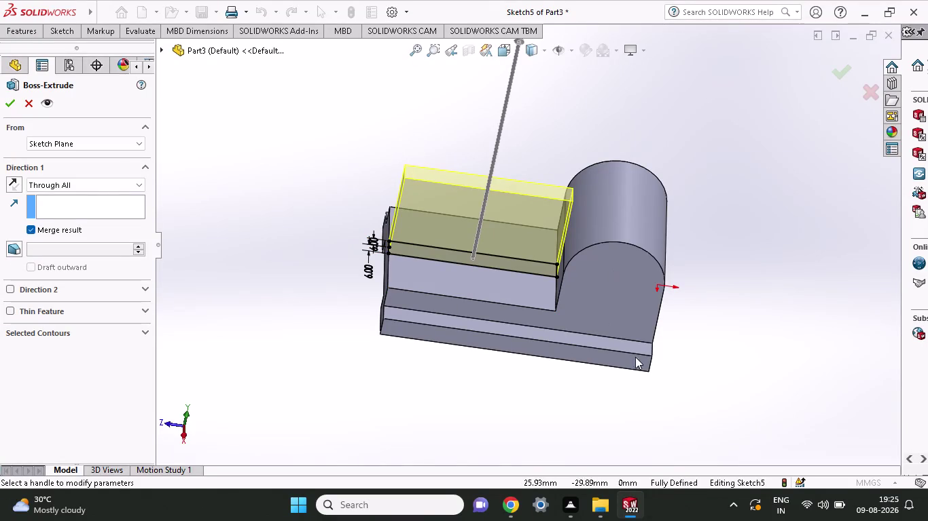
Inspect the Boss-Extrude preview of Sketch5, then cancel the through-all extrusion.
middle_drag(695, 349, 700, 224)
scroll(up, 3)
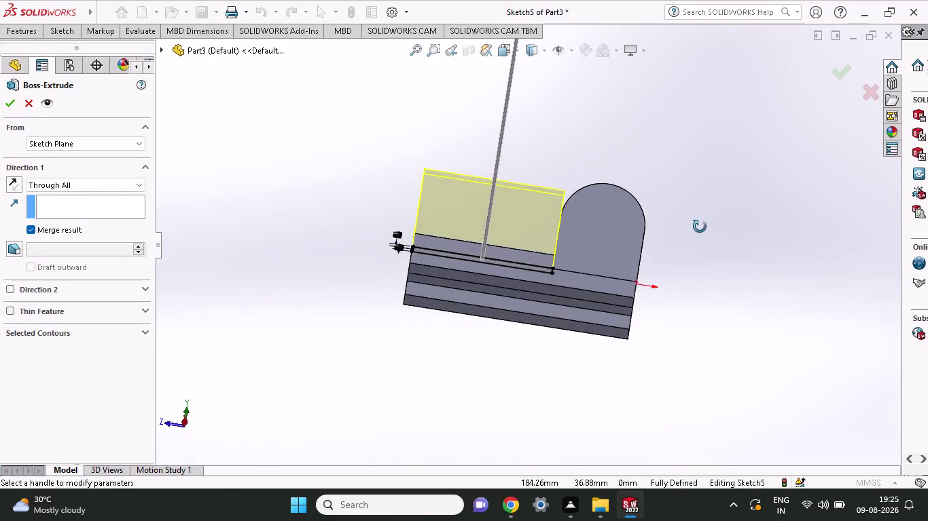
middle_drag(700, 224, 698, 269)
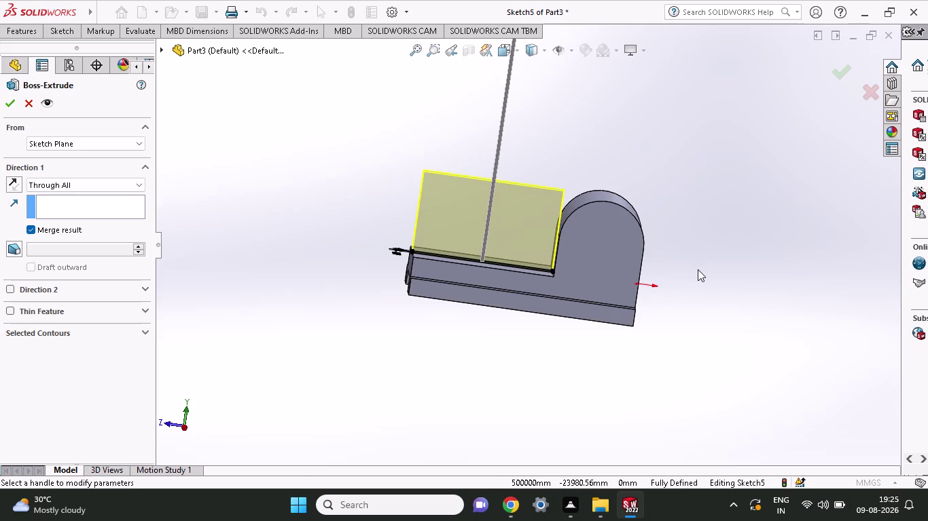
key(ctrl+z)
click(543, 404)
key(Escape)
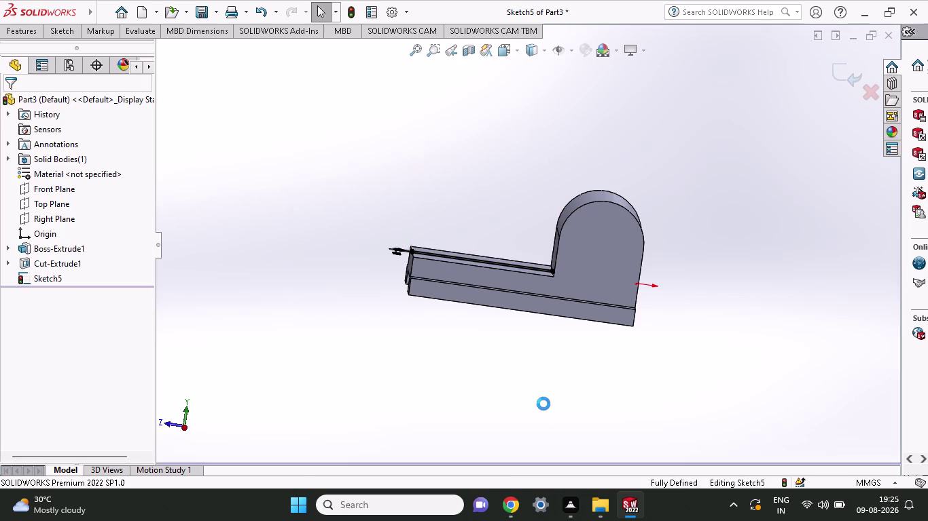
Pan, zoom and orbit the part to inspect Sketch5.
key(ctrl+z)
middle_drag(542, 354, 542, 405)
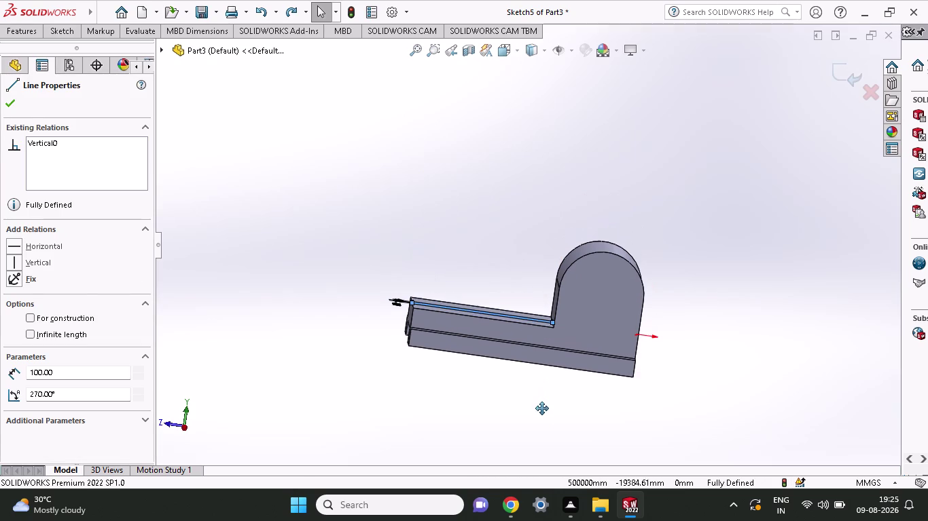
middle_drag(542, 405, 542, 412)
key(ctrl+z)
middle_drag(588, 157, 581, 245)
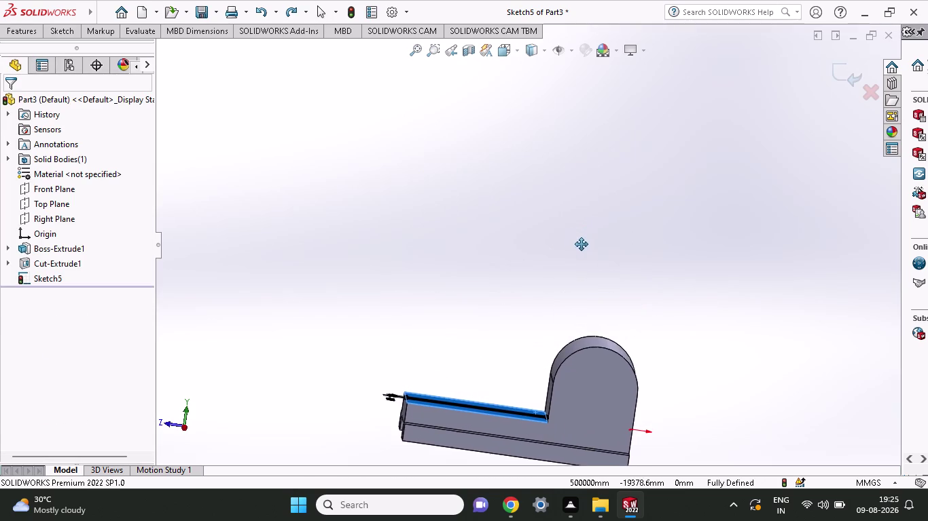
middle_drag(581, 244, 553, 110)
scroll(up, 3)
middle_drag(599, 190, 597, 201)
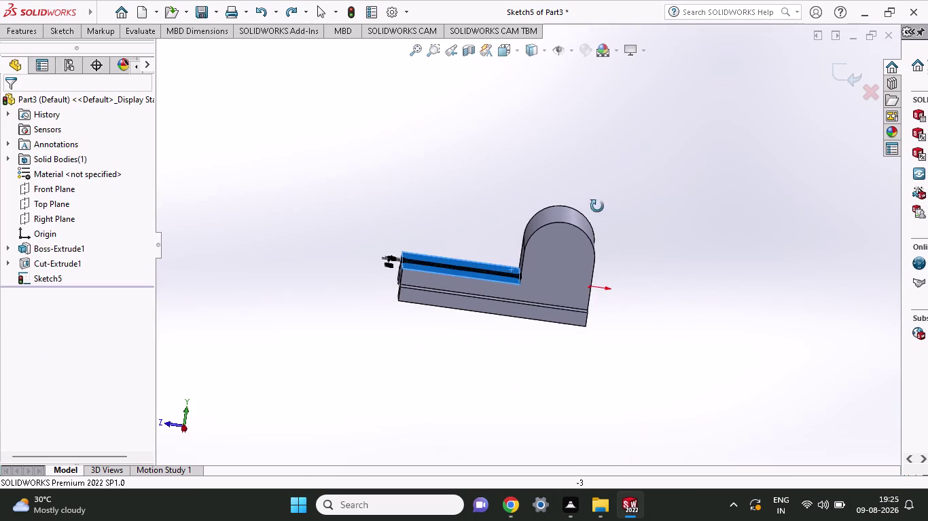
middle_drag(598, 202, 595, 216)
key(ctrl+z)
key(ctrl+z)
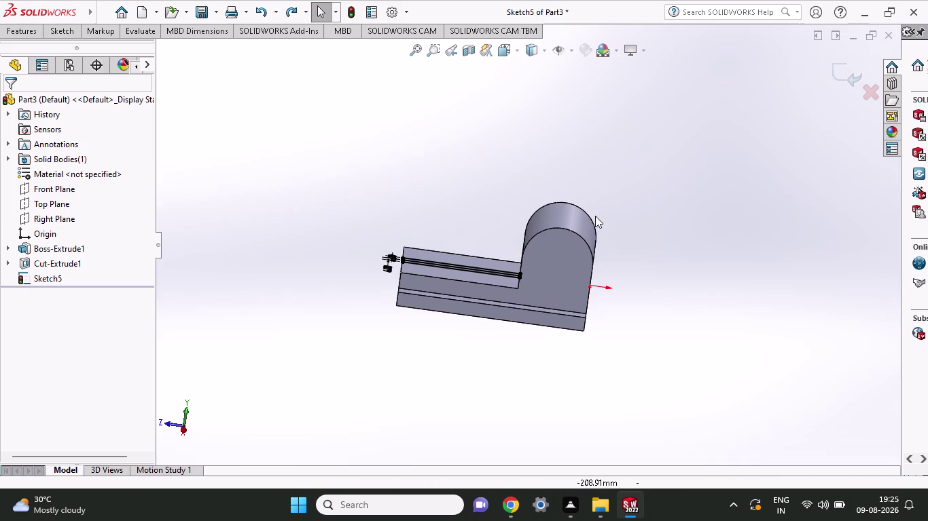
View Sketch5 normal to its plane, then delete Sketch5 from the FeatureManager tree.
key(ctrl+z)
key(ctrl+z)
key(ctrl+z)
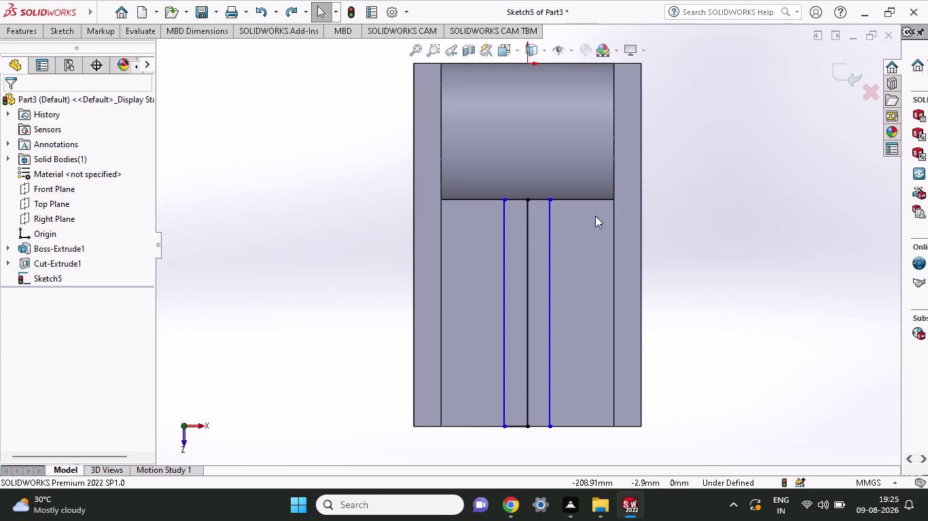
key(ctrl+z)
key(ctrl+z)
key(ctrl+z)
key(ctrl+z)
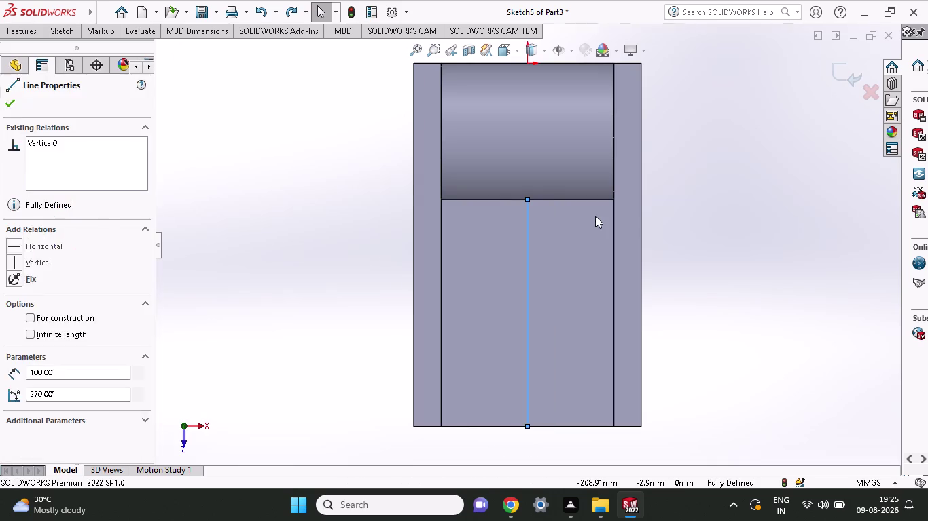
middle_drag(813, 358, 634, 307)
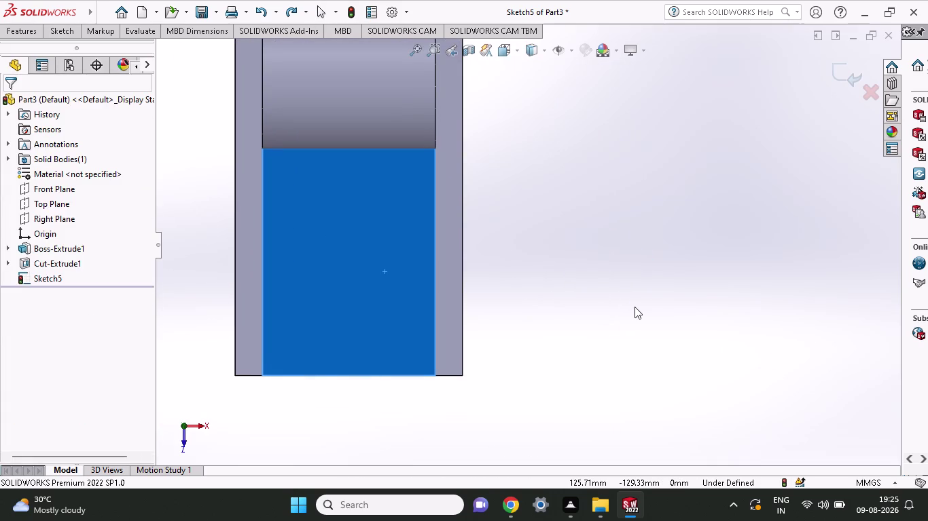
key(ctrl+z)
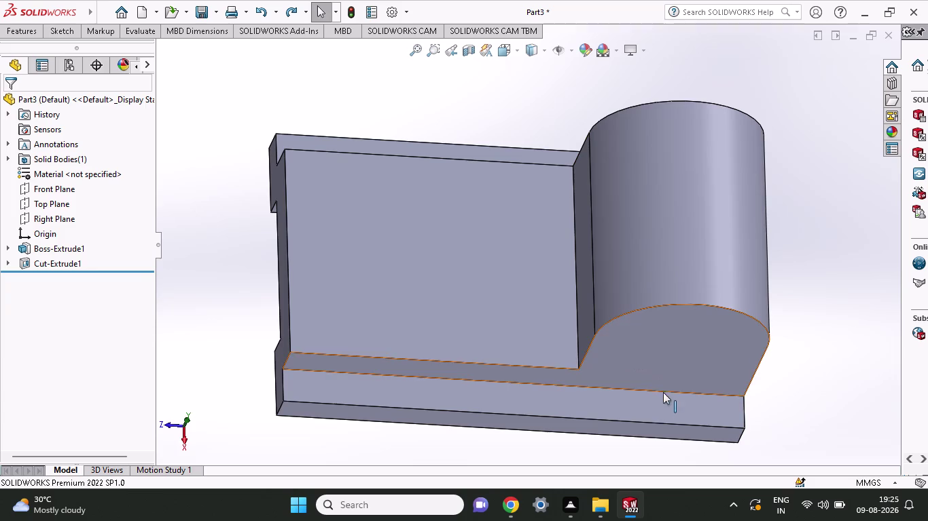
Start a new sketch on the Right Plane, viewed Normal To.
middle_drag(650, 387, 659, 294)
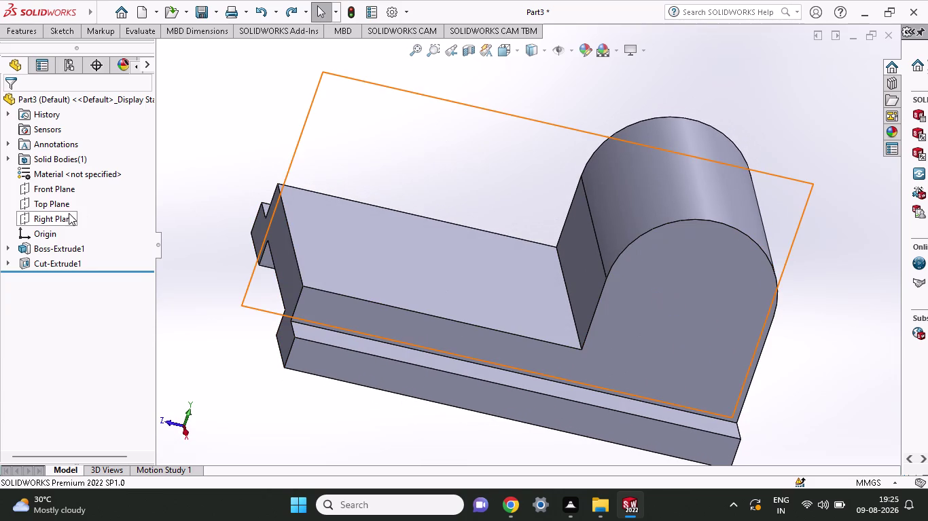
click(64, 218)
click(76, 202)
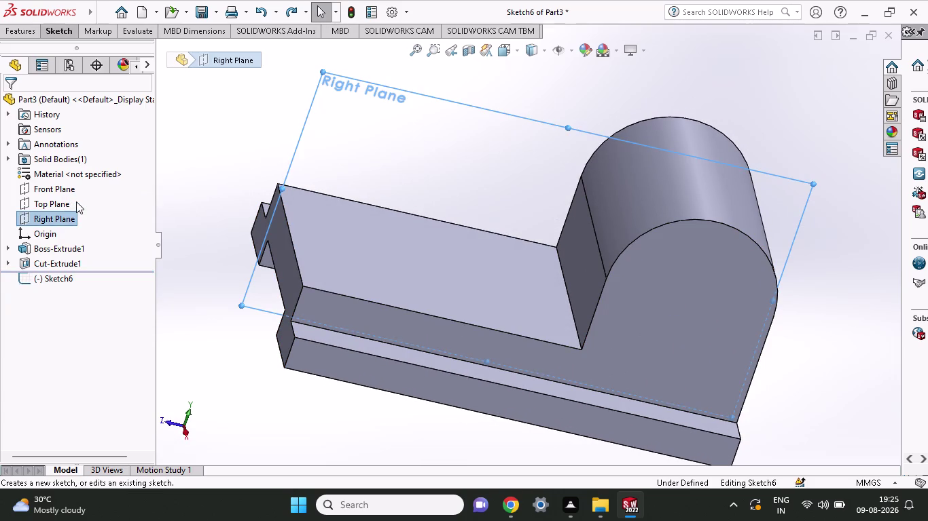
click(67, 30)
click(83, 49)
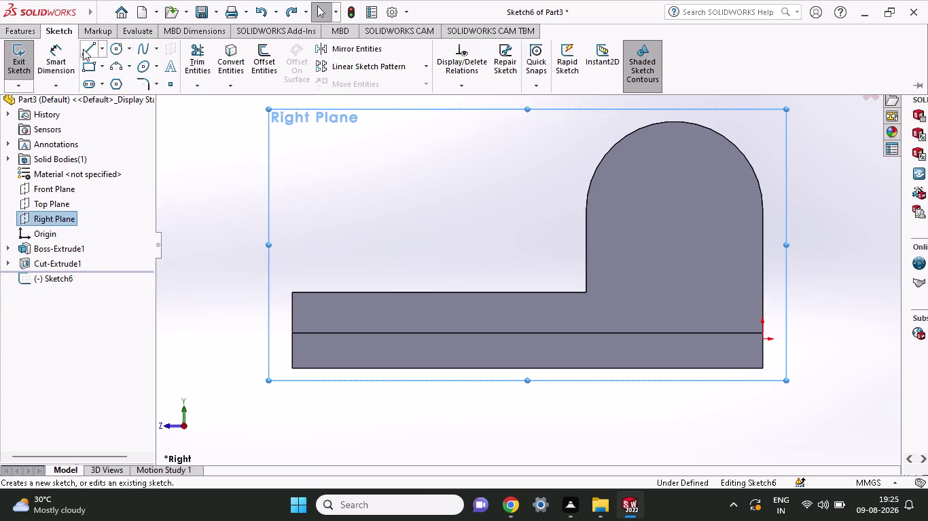
Draw the sloped line to the boss curve, the horizontal step line and the vertical edge.
click(292, 291)
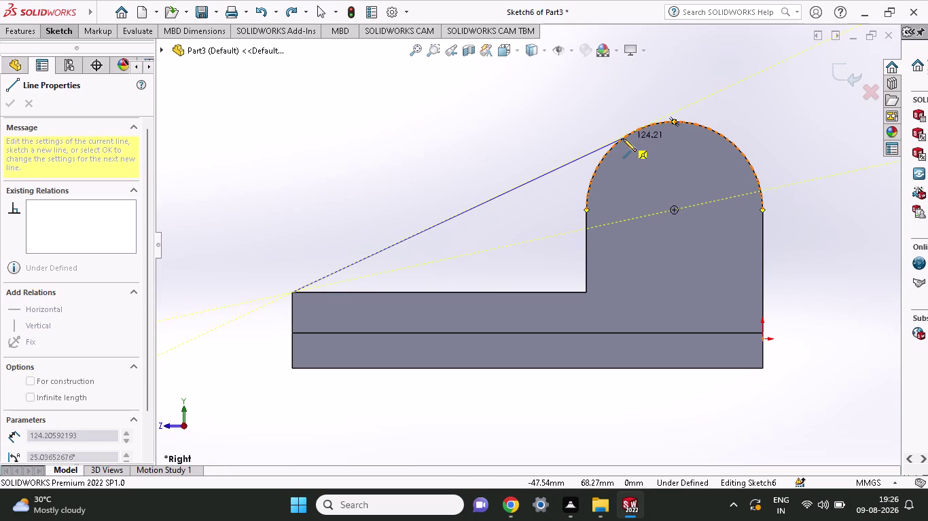
click(624, 138)
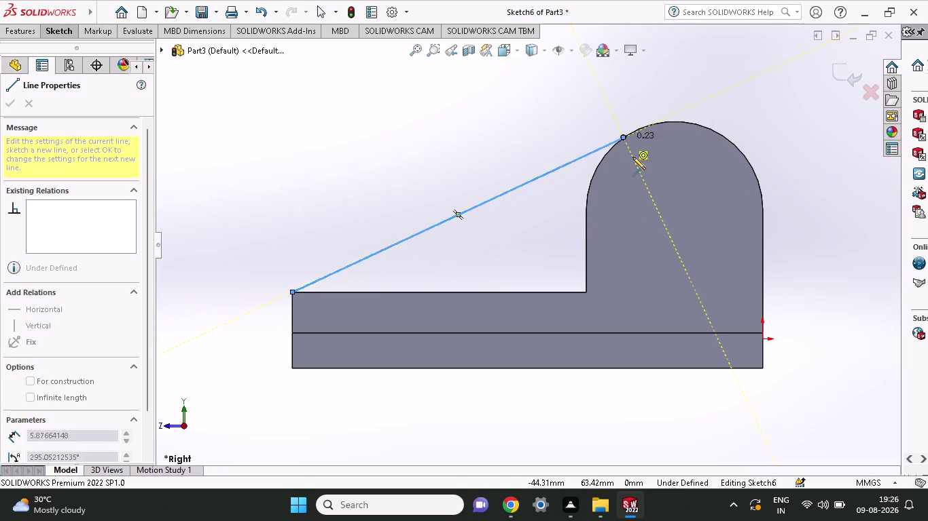
right_click(353, 127)
click(380, 138)
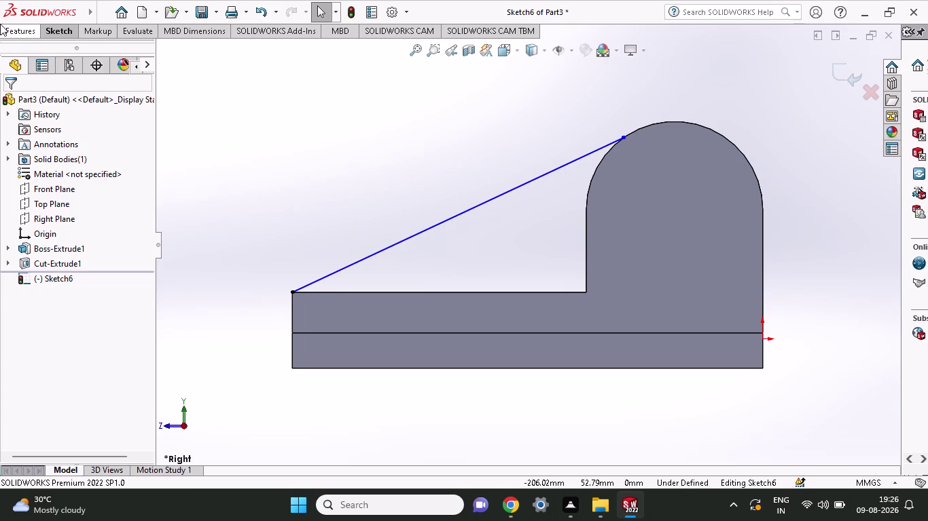
click(57, 37)
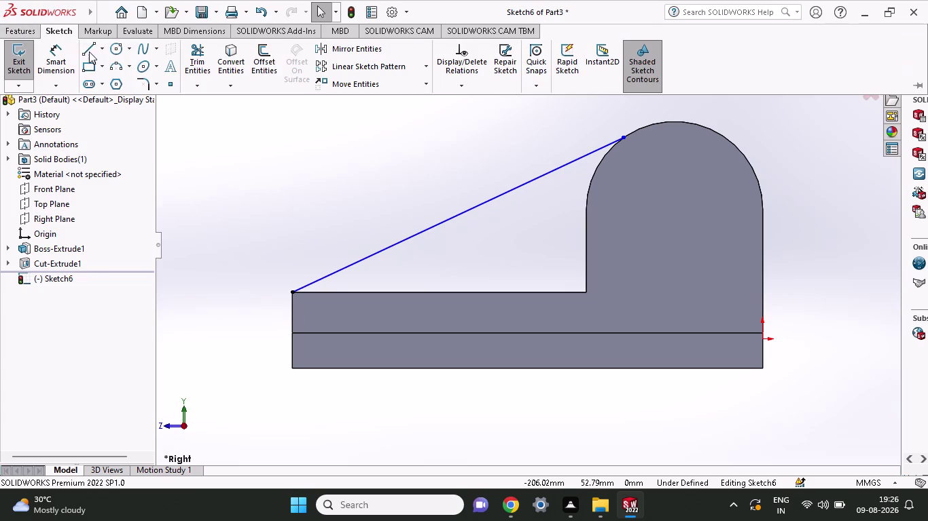
click(89, 52)
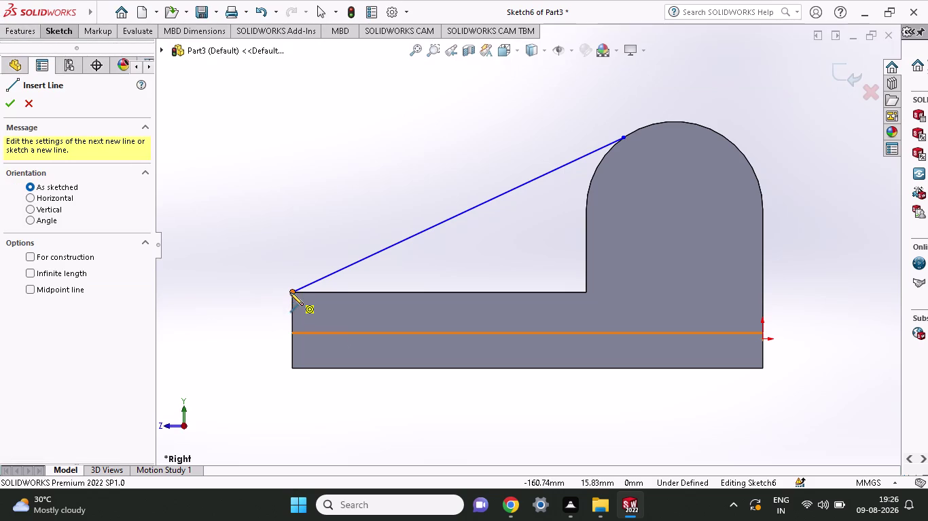
click(290, 293)
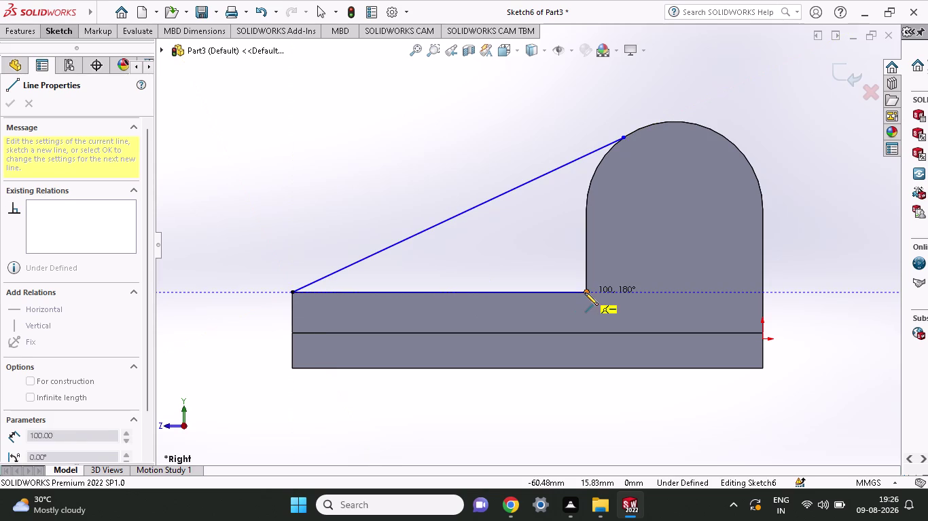
click(584, 293)
click(586, 210)
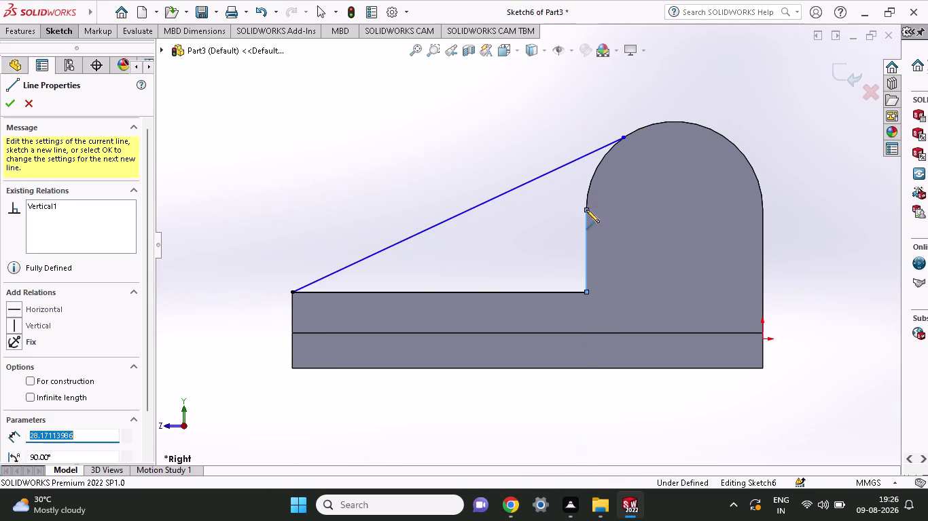
click(63, 30)
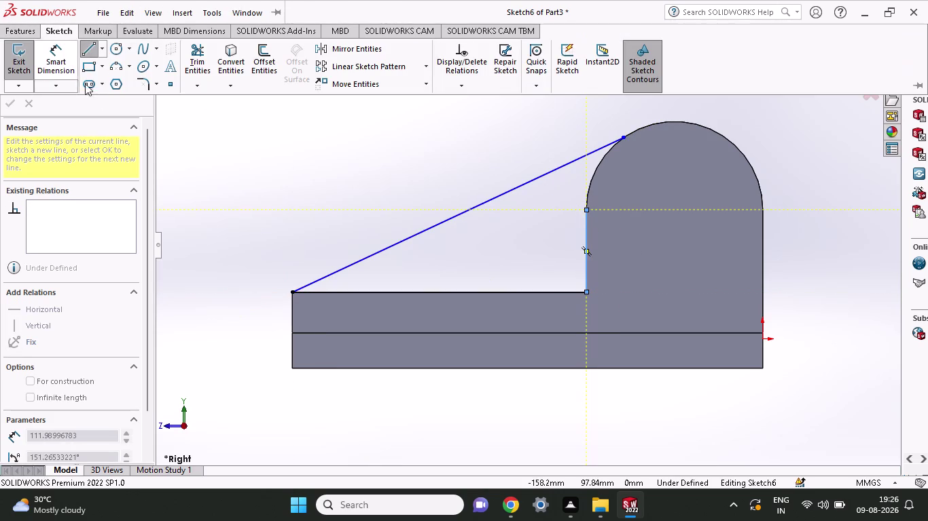
Close the profile with a 3-point arc from the vertical edge's top to the slope's end.
click(113, 68)
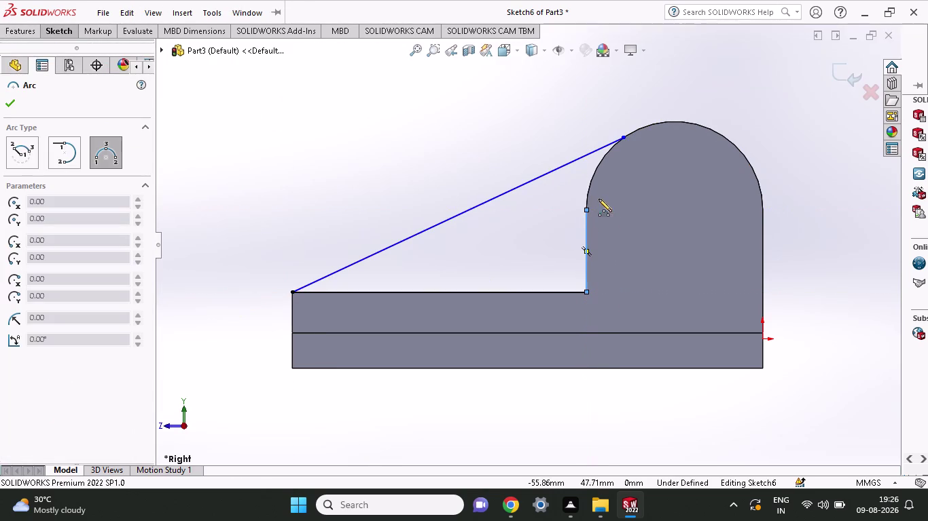
click(587, 208)
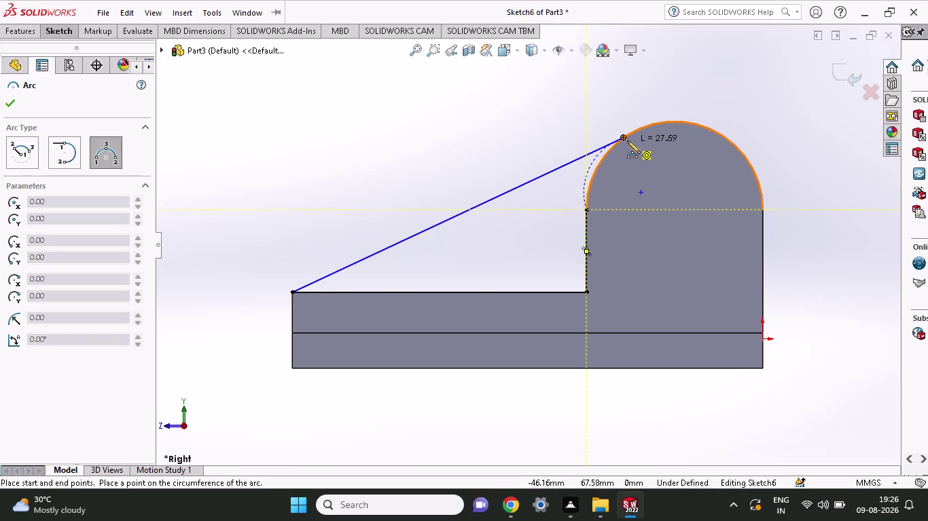
click(626, 140)
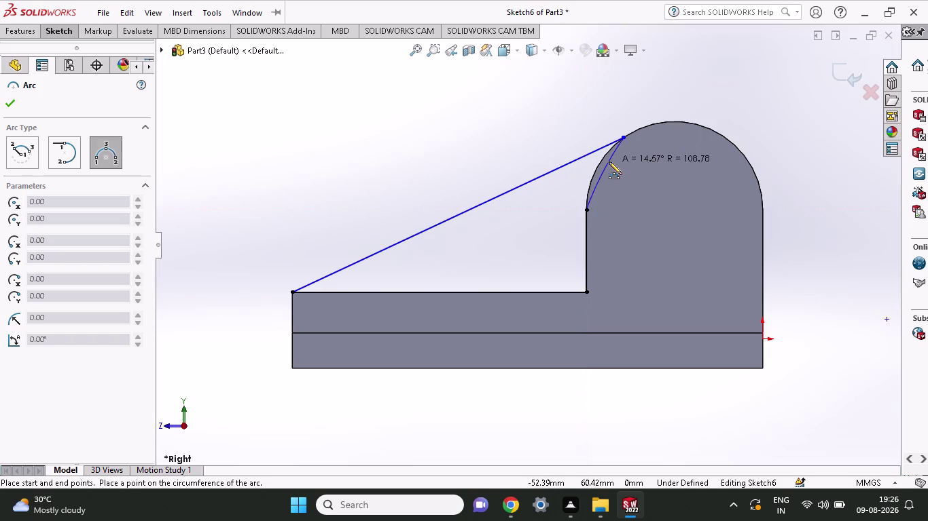
click(598, 161)
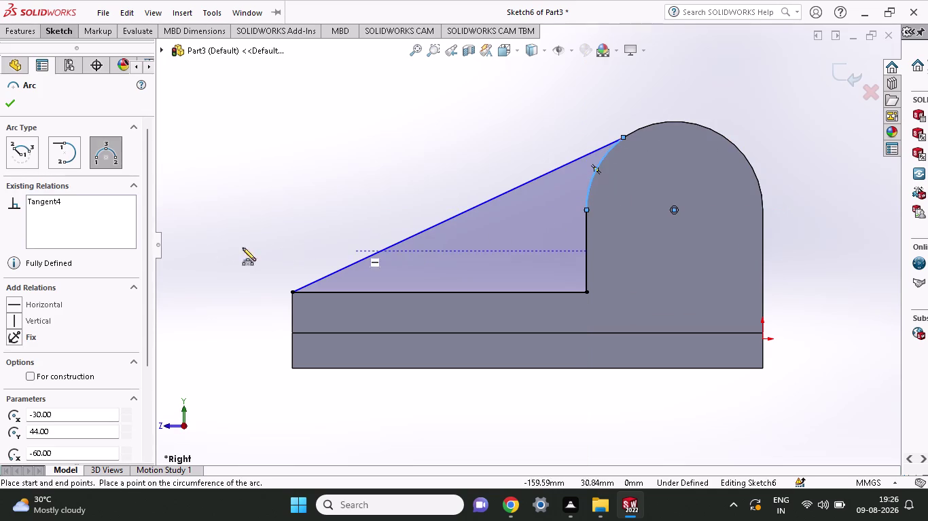
middle_drag(333, 201, 349, 265)
scroll(up, 3)
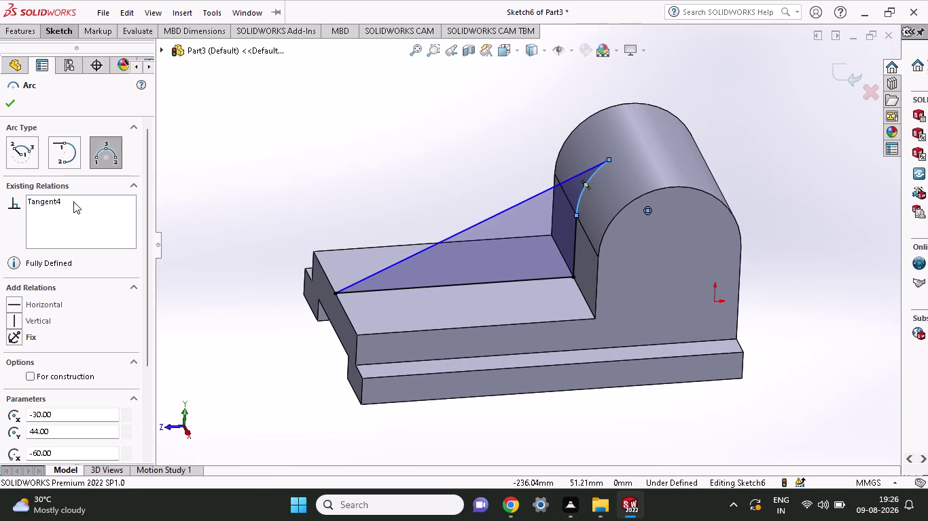
click(11, 105)
click(26, 27)
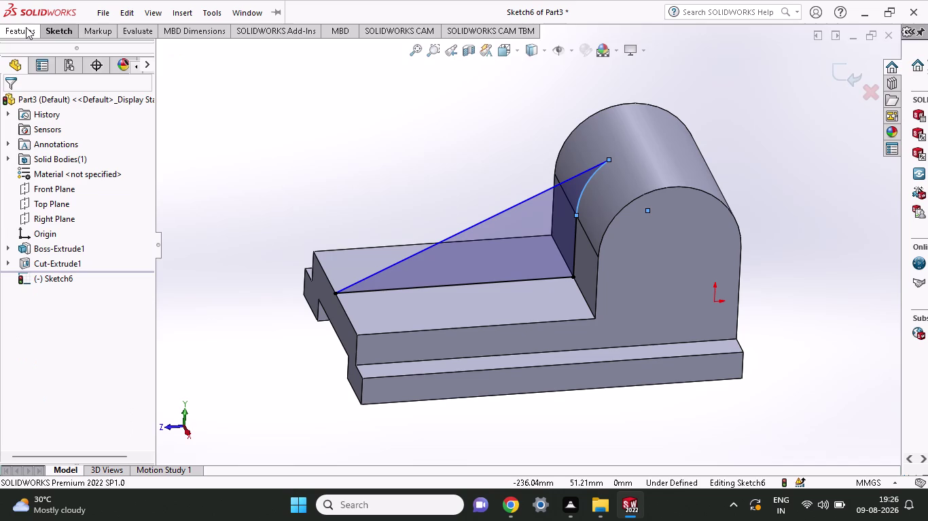
In Boss-Extrude, set Direction 1 to Mid Plane and enter a 12 mm depth.
click(26, 70)
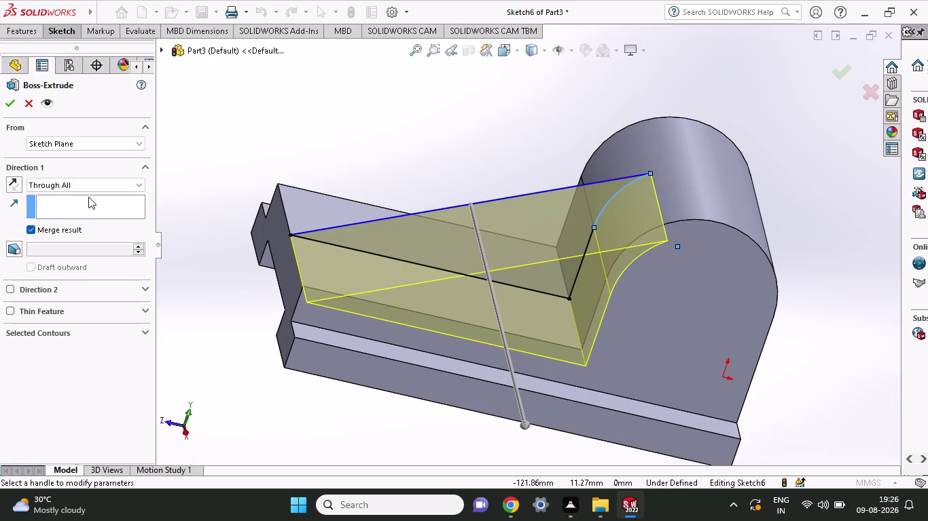
click(89, 185)
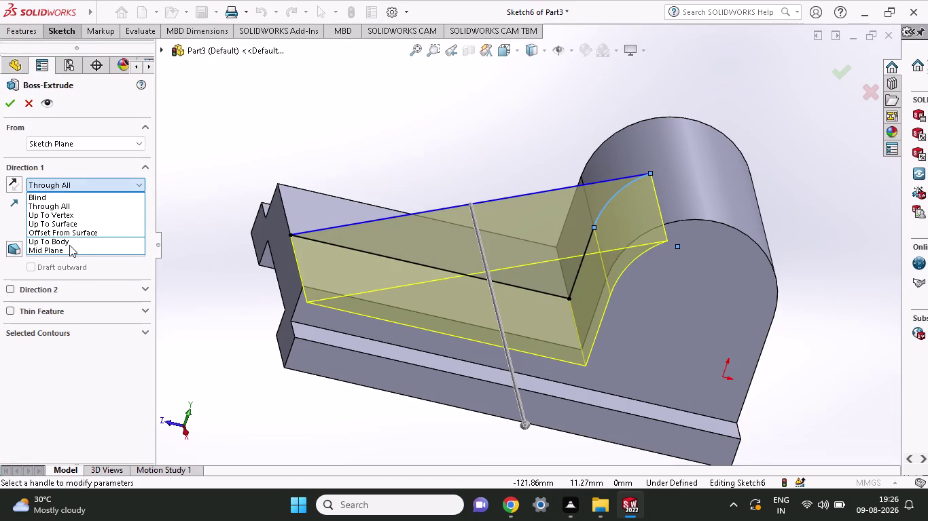
click(70, 247)
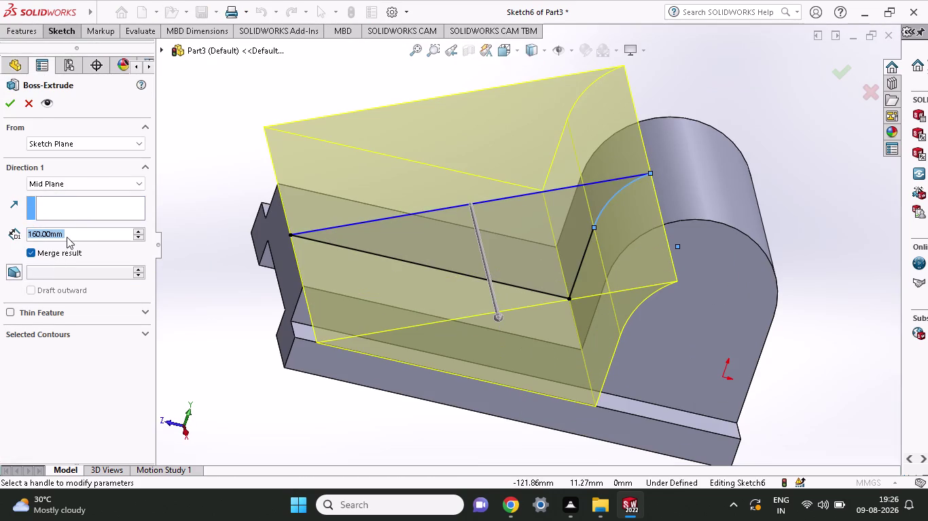
key(BackSpace)
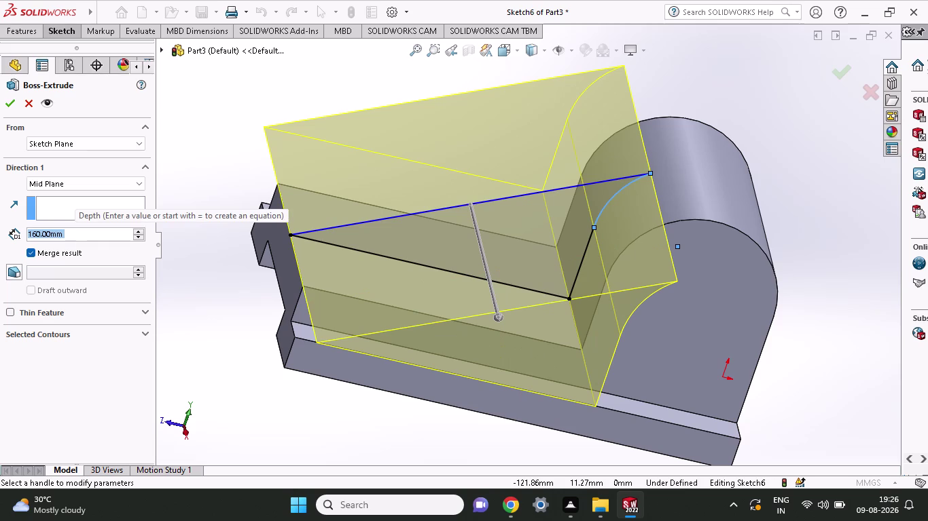
key(BackSpace)
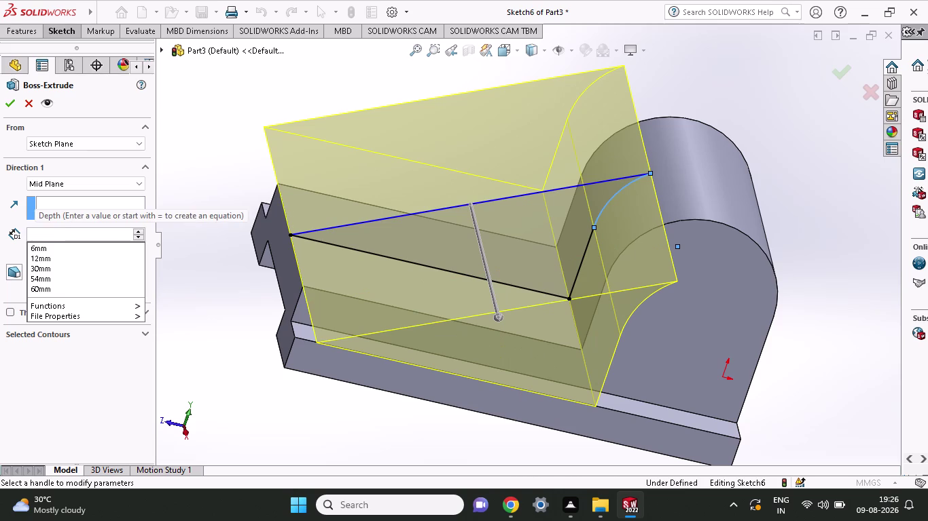
text(12)
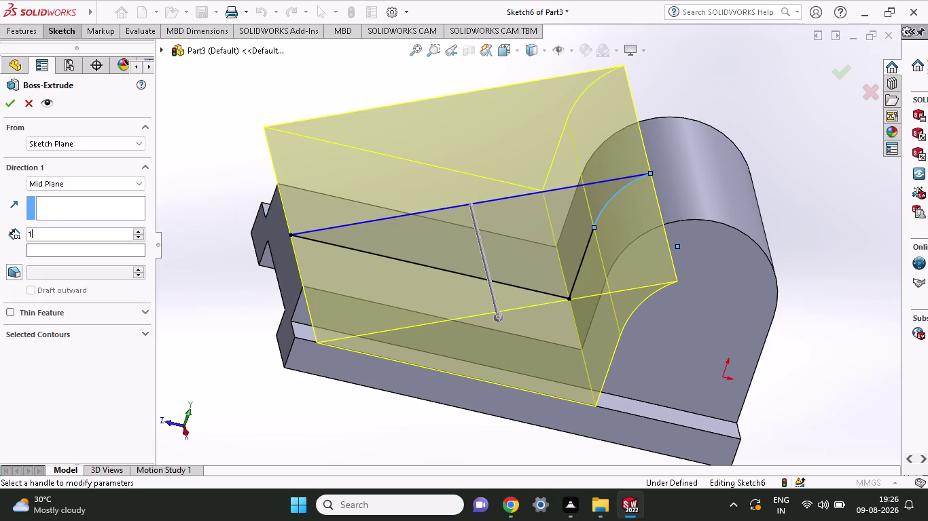
Re-enter the 12 mm depth and accept the mid-plane rib extrusion.
scroll(up, 3)
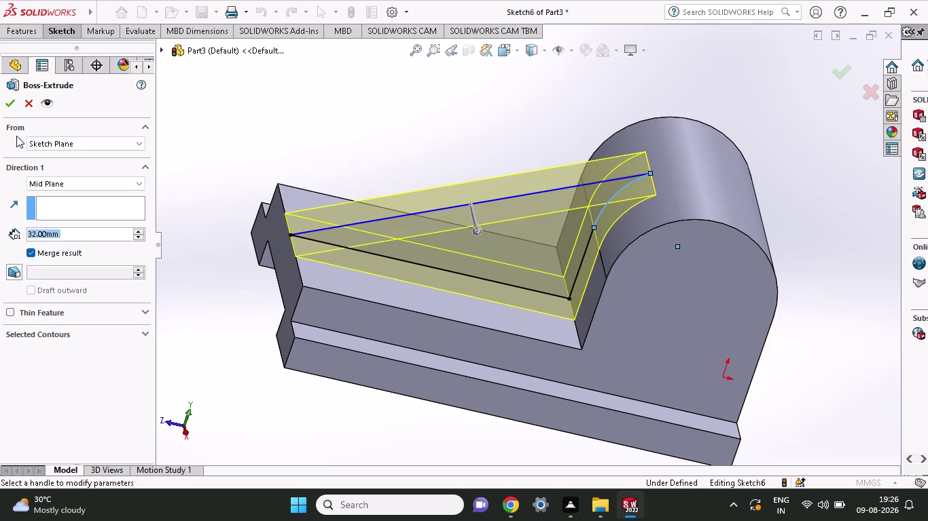
drag(83, 233, 24, 242)
click(60, 235)
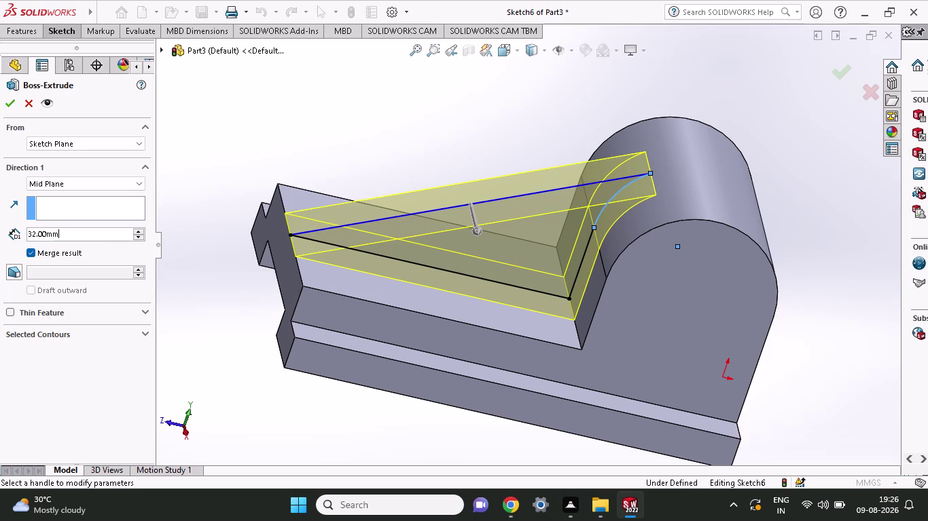
drag(60, 235, 0, 242)
key(BackSpace)
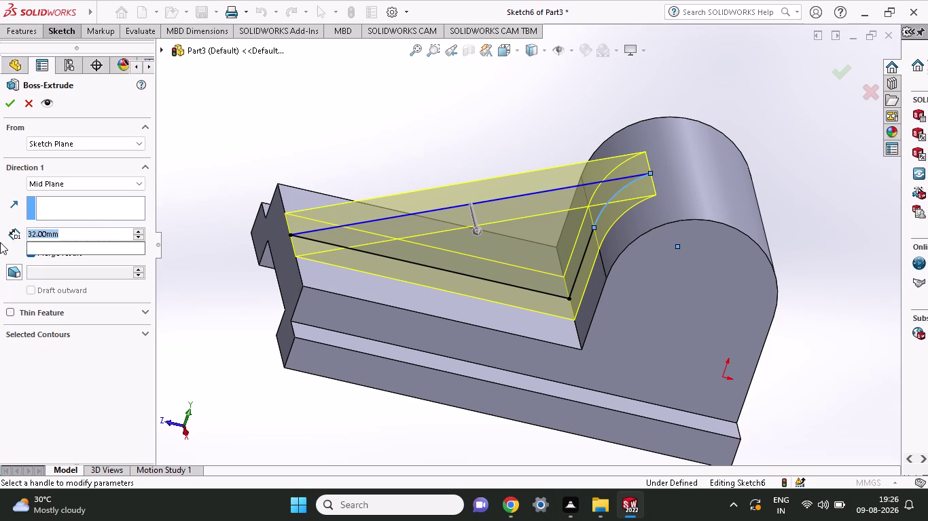
text(12)
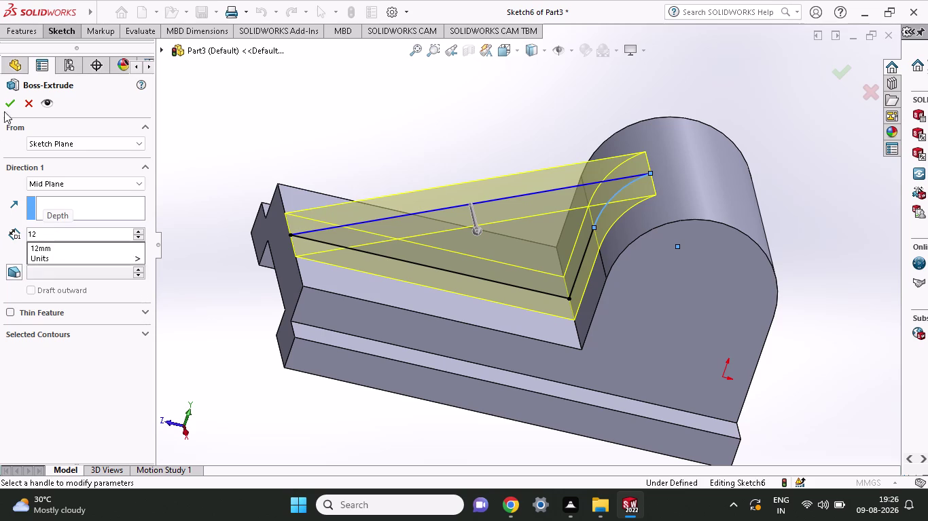
click(12, 106)
click(11, 107)
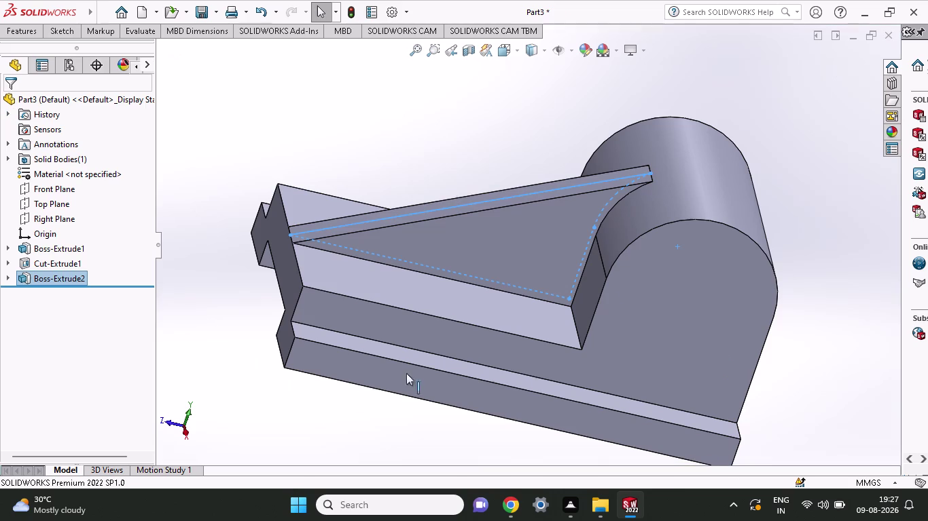
middle_drag(853, 272, 858, 367)
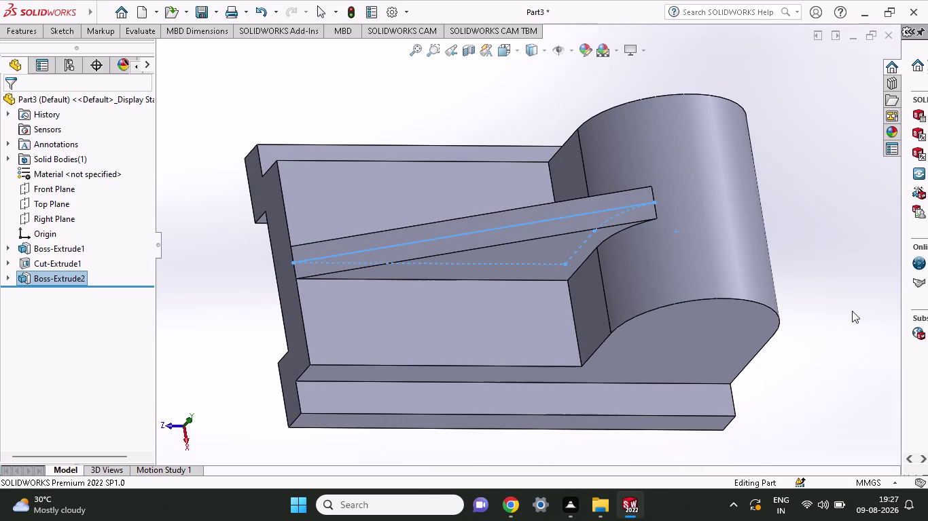
middle_drag(852, 311, 730, 204)
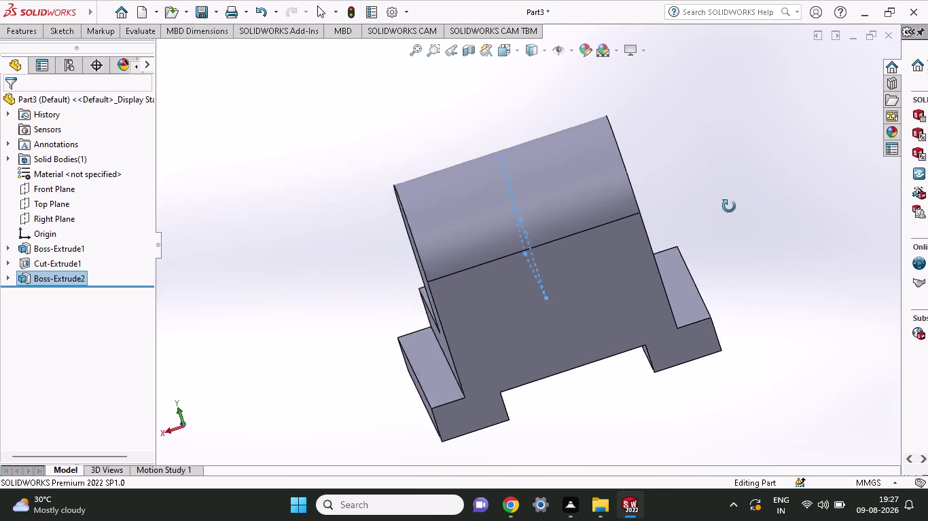
middle_drag(730, 204, 683, 184)
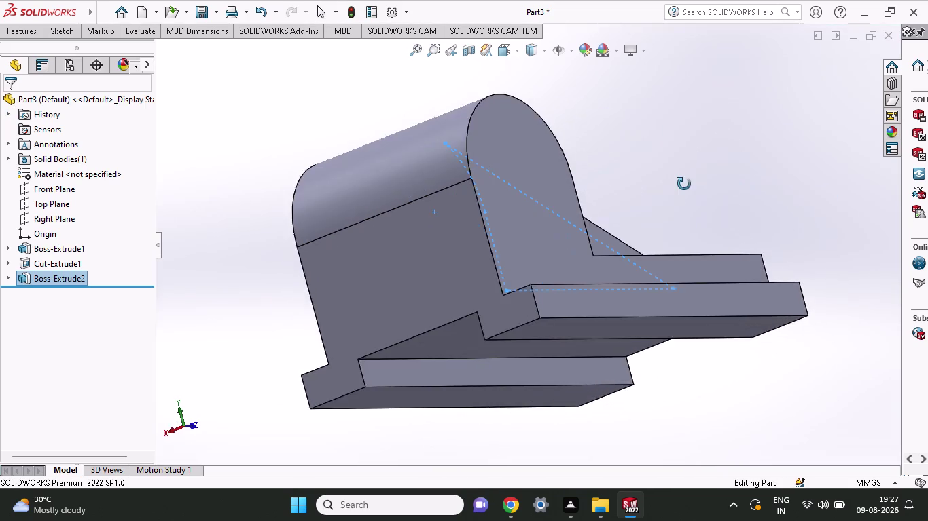
middle_drag(684, 184, 788, 186)
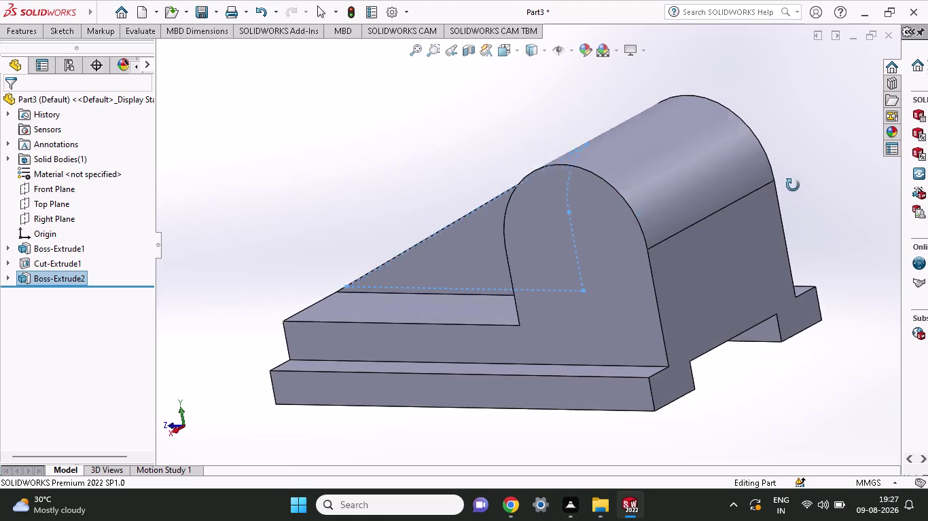
middle_drag(789, 185, 859, 195)
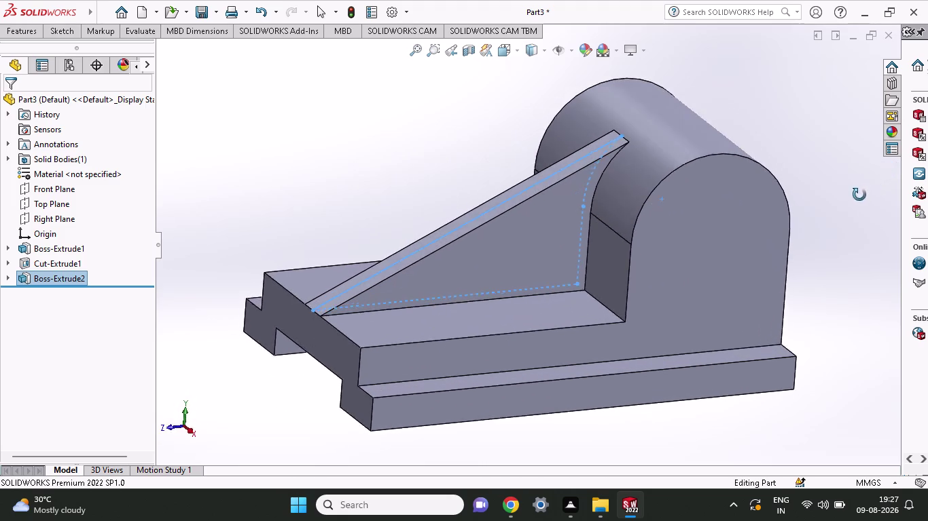
middle_drag(859, 195, 925, 217)
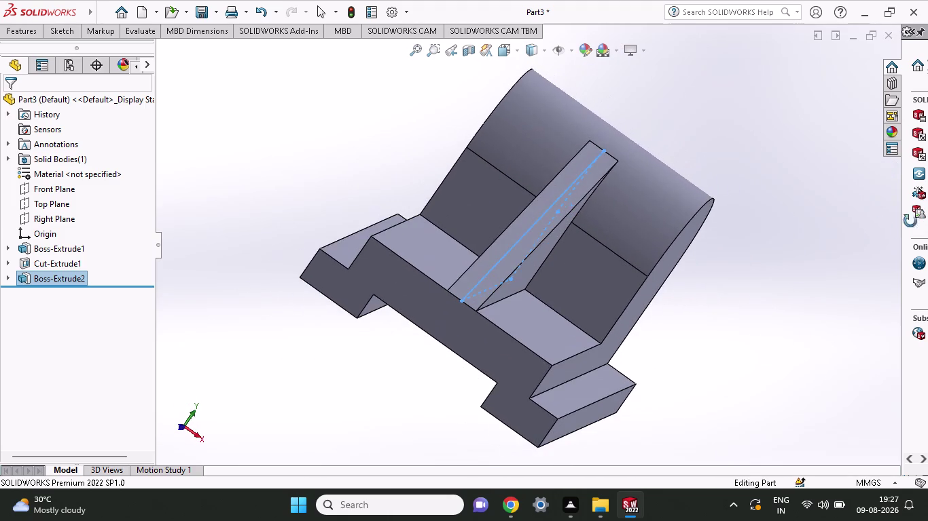
middle_drag(925, 217, 829, 189)
Sketch on the flat boss face an outer and an inner circle sharing the boss centre.
click(714, 220)
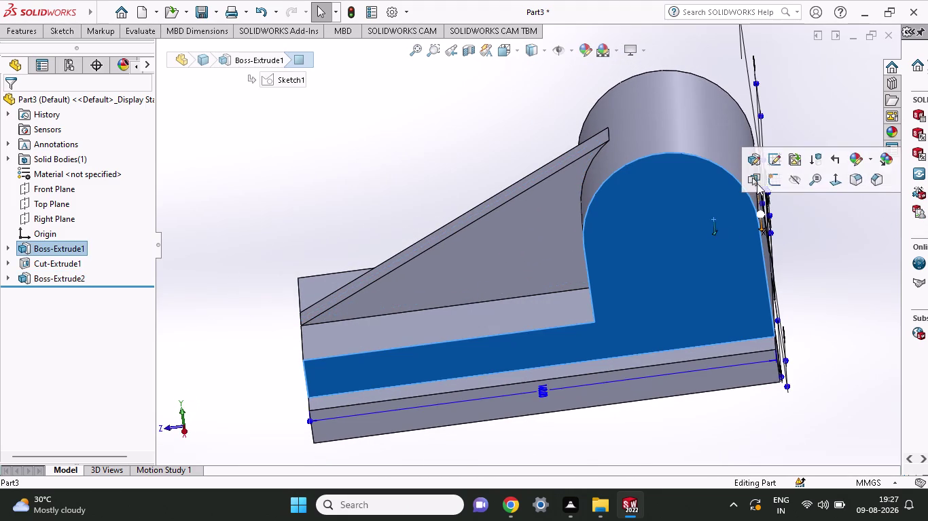
click(765, 182)
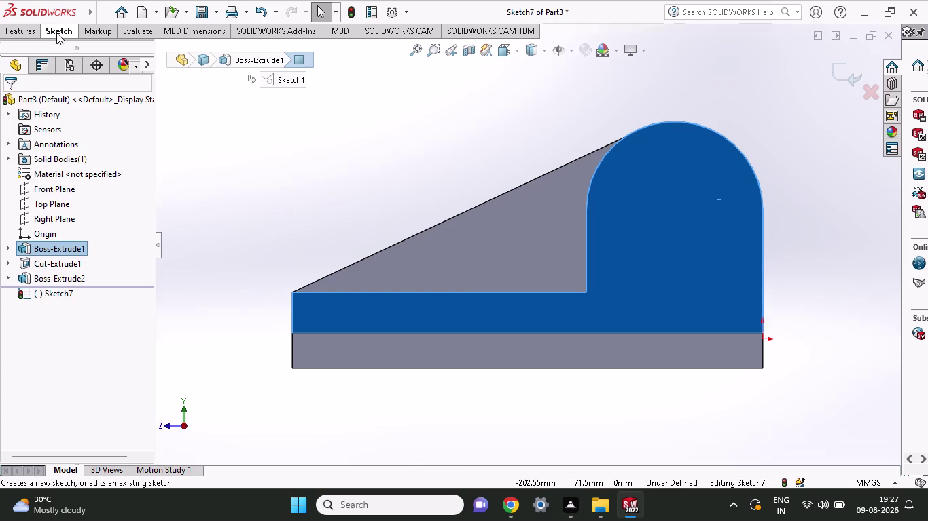
click(57, 32)
click(114, 47)
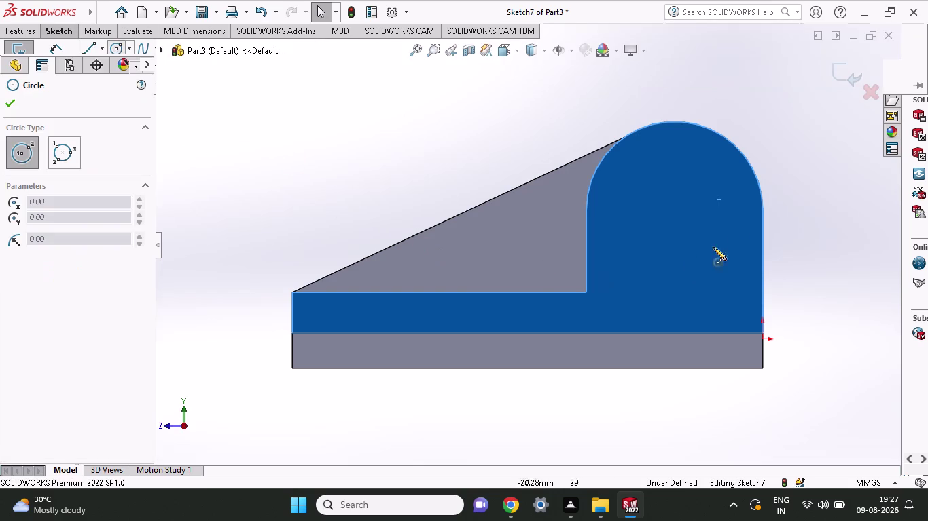
click(671, 211)
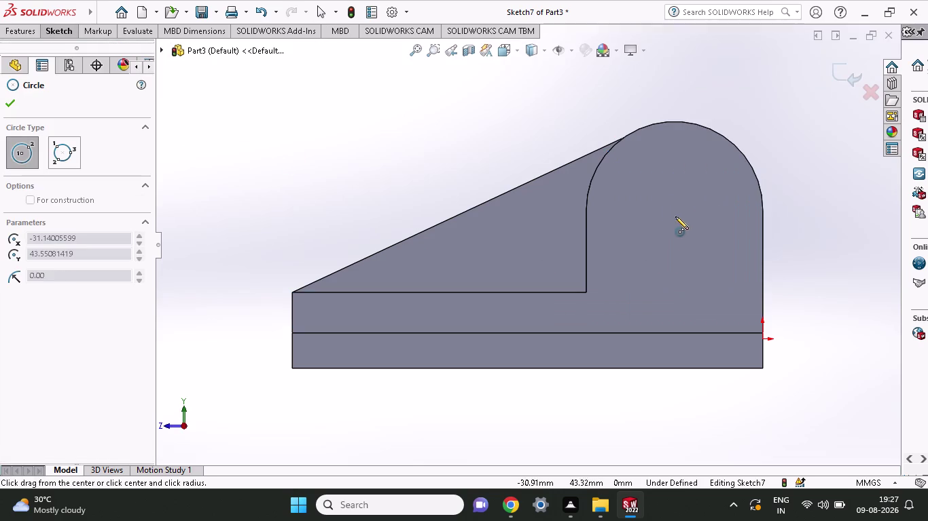
click(692, 246)
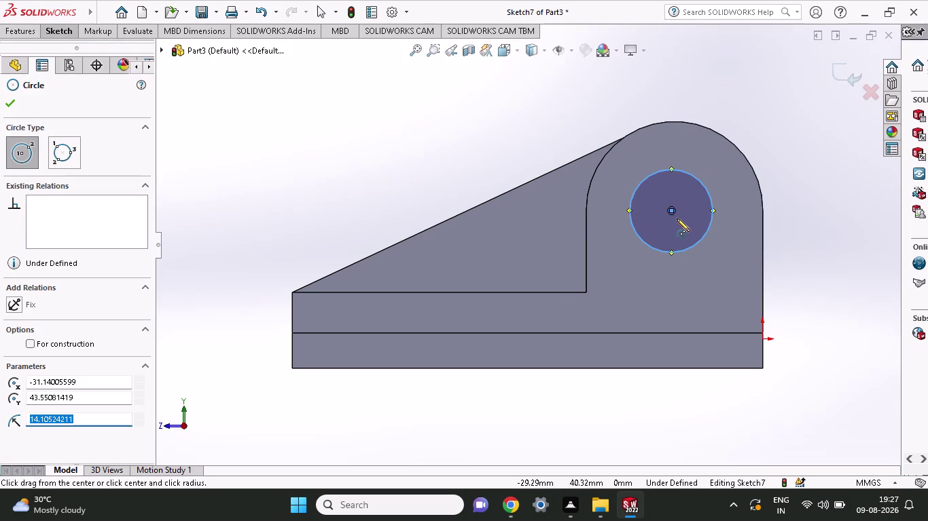
click(675, 215)
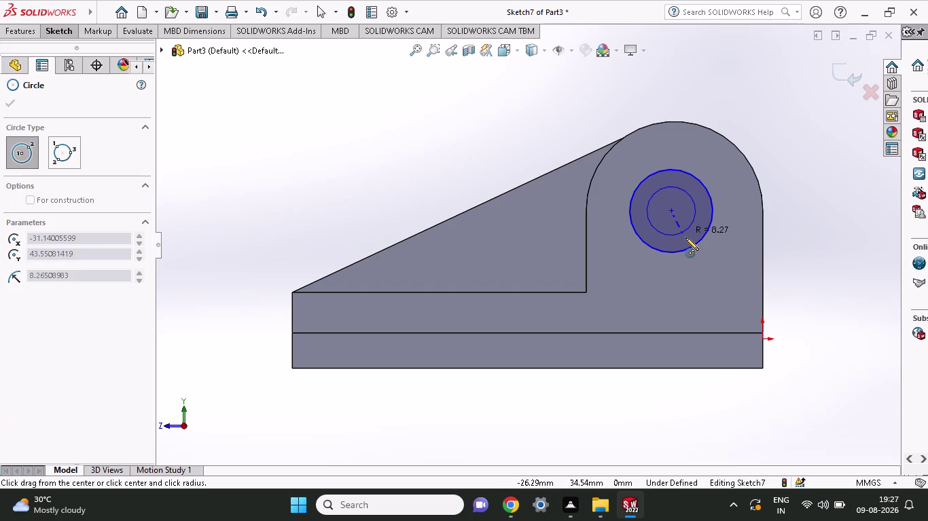
click(685, 238)
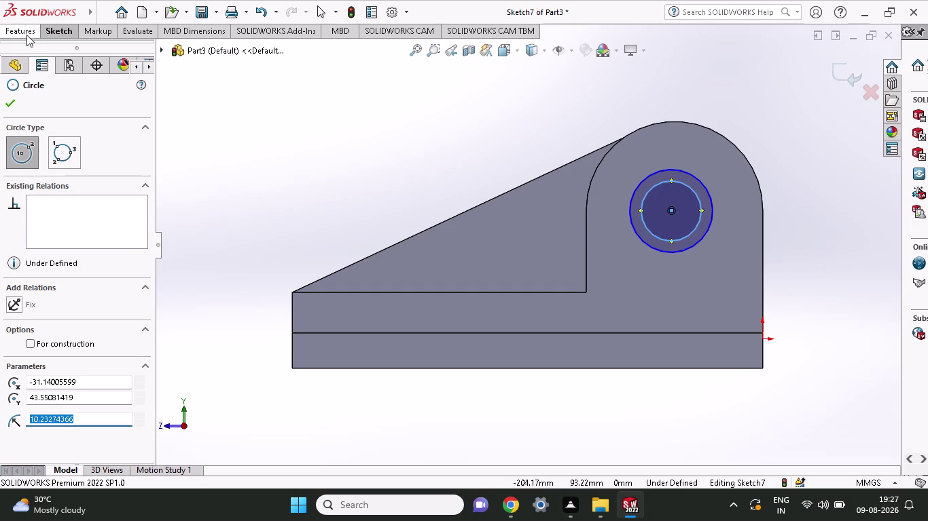
click(57, 28)
click(63, 65)
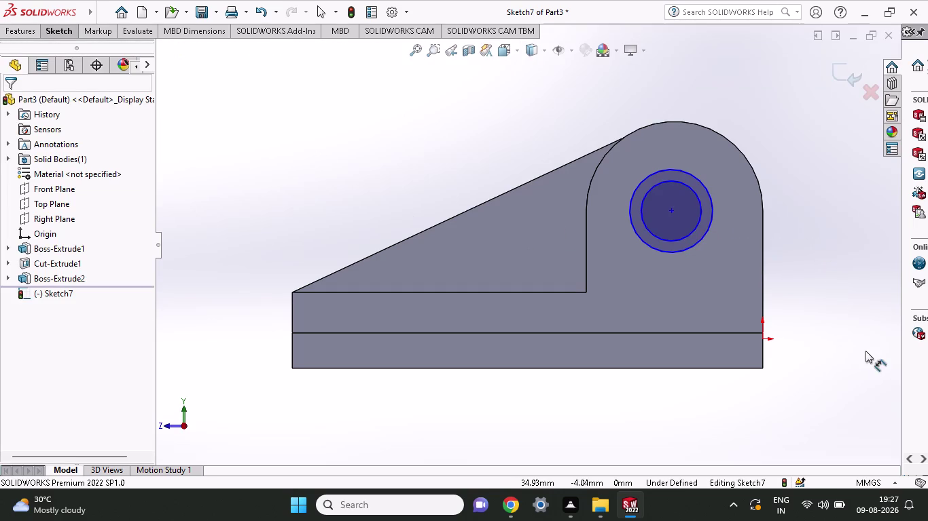
click(670, 213)
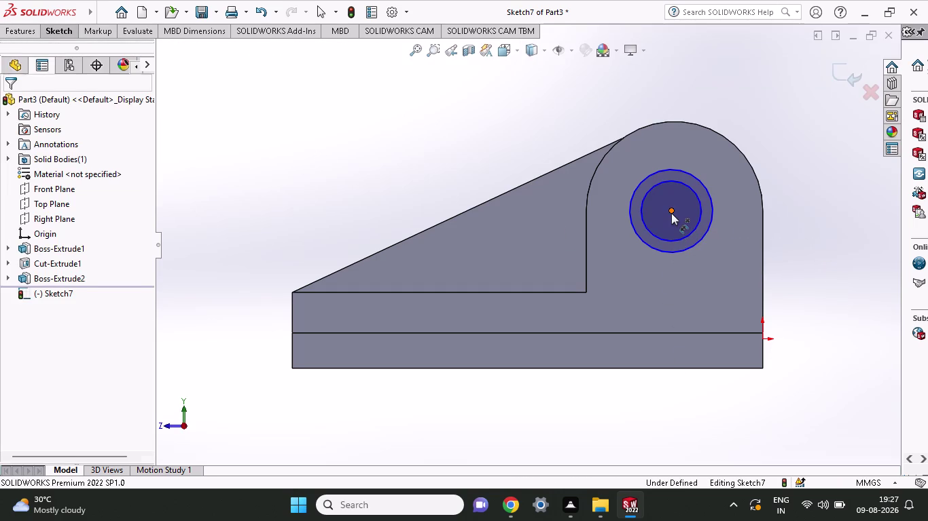
Dimension the circle centre 54 mm above the base's bottom edge.
click(764, 368)
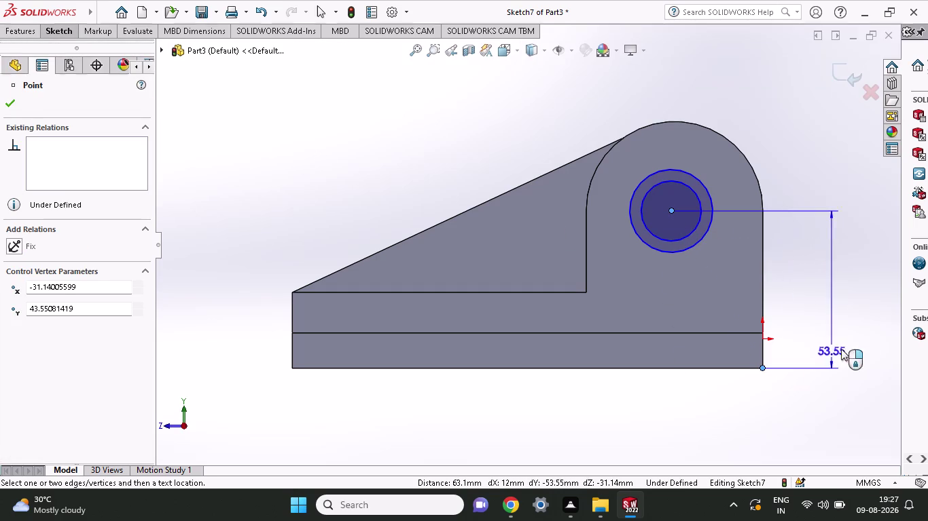
click(844, 350)
text(54)
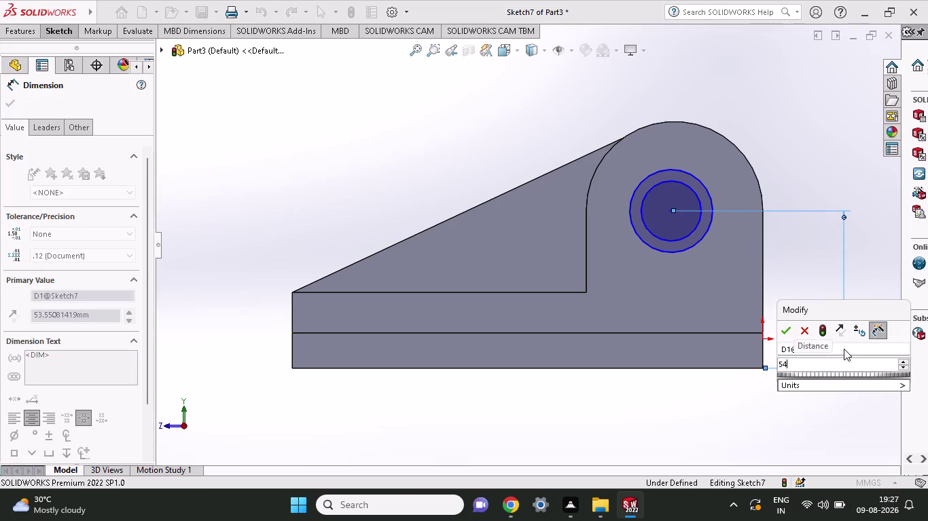
key(Return)
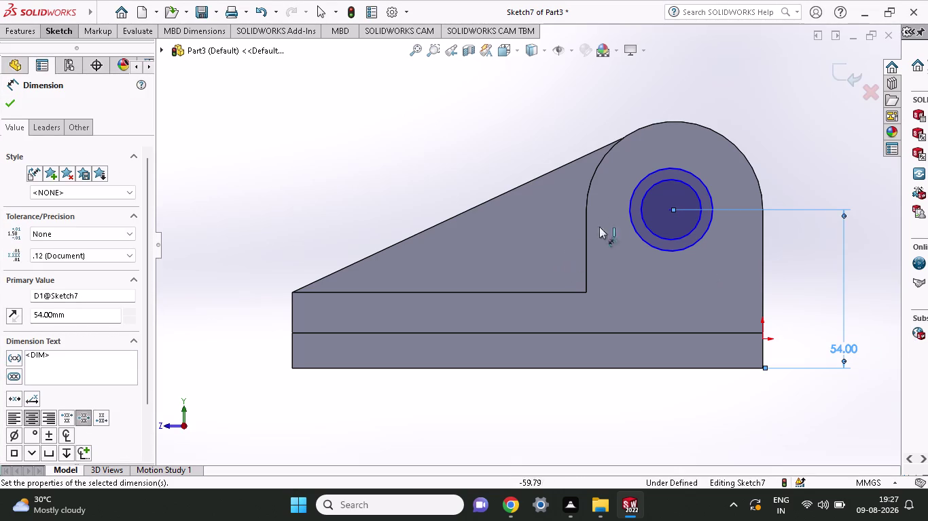
Add a 30 mm dimension from the centre to the right edge, then select the outer circle.
click(669, 210)
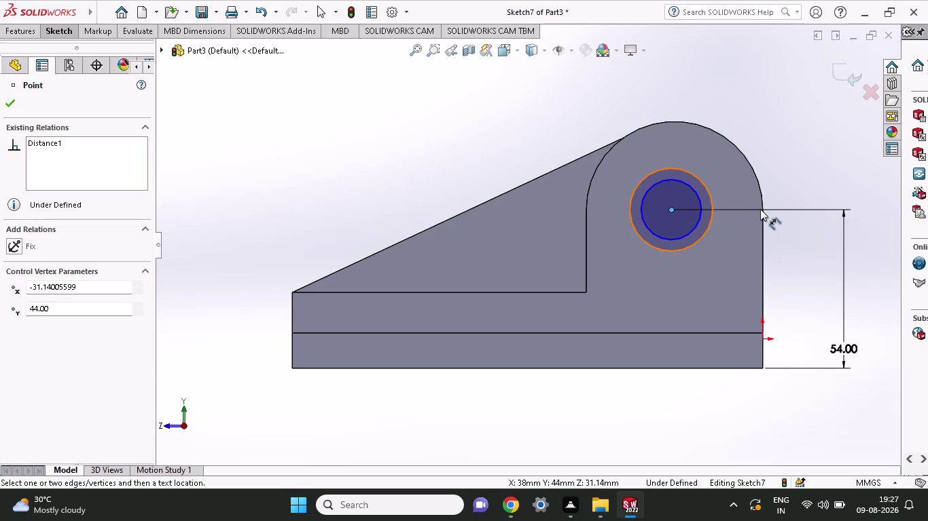
click(761, 209)
click(743, 433)
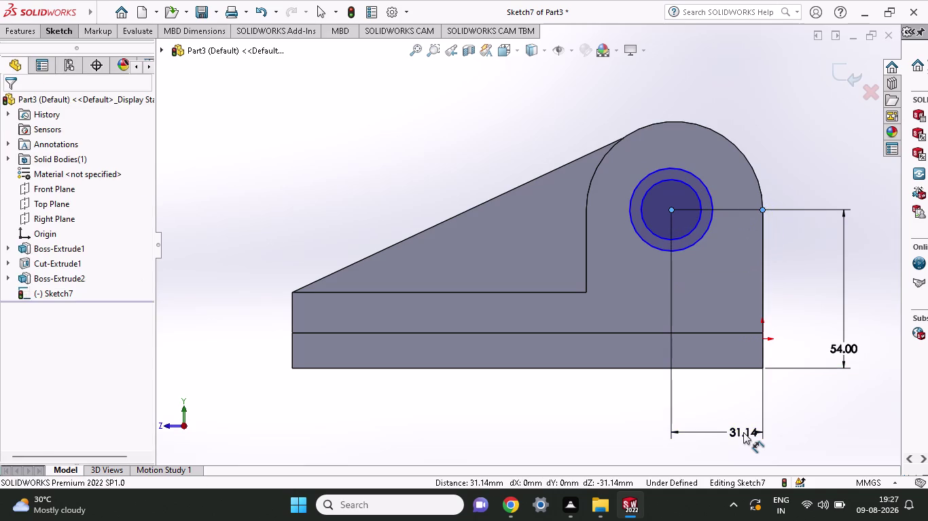
text(30)
key(Return)
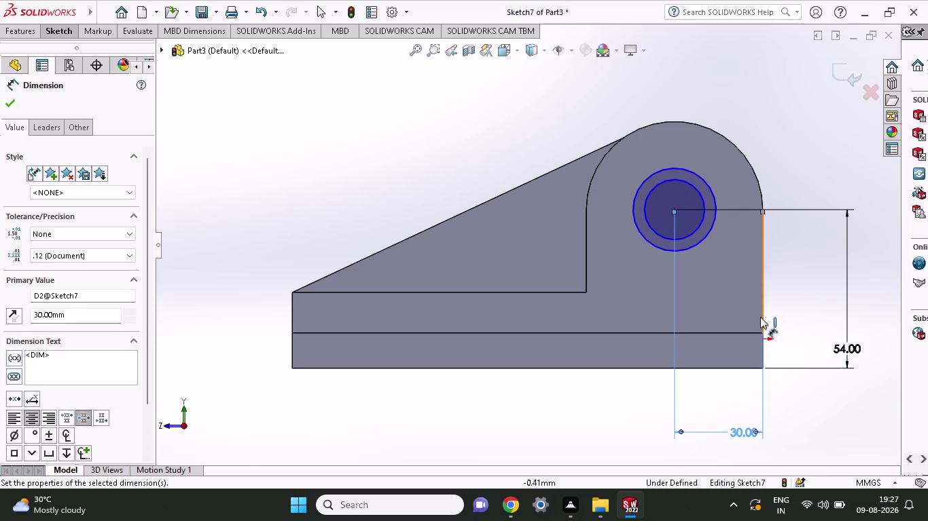
click(702, 240)
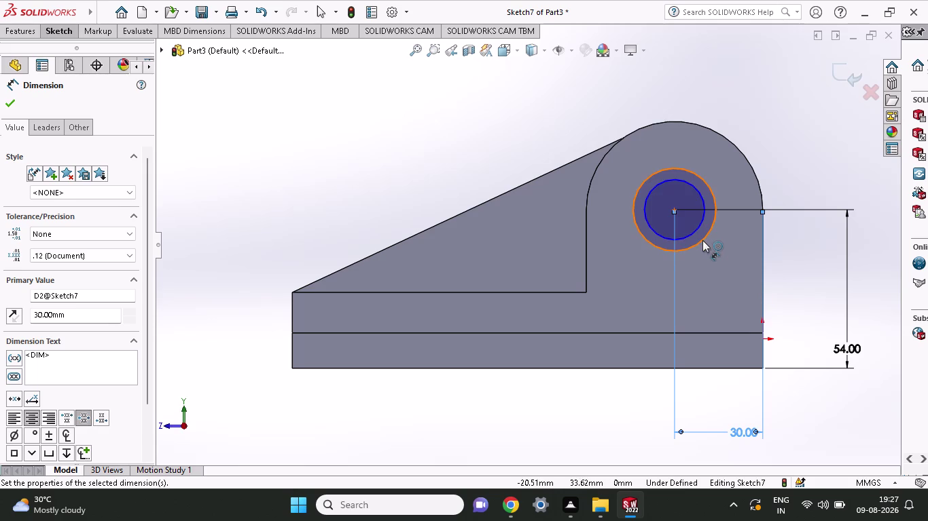
click(841, 134)
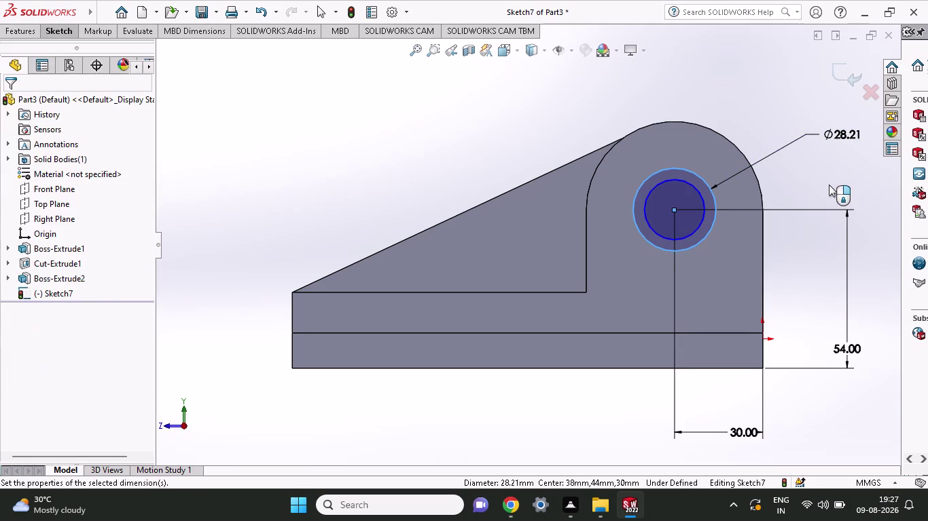